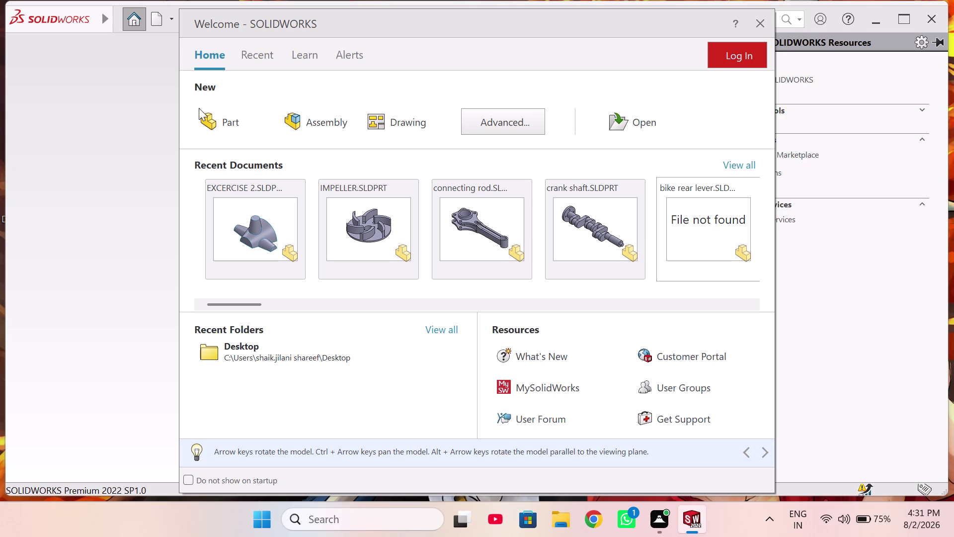
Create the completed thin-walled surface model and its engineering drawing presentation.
Create Part1 as a new blank part from the Welcome dialog and select its Top Plane.
click(221, 124)
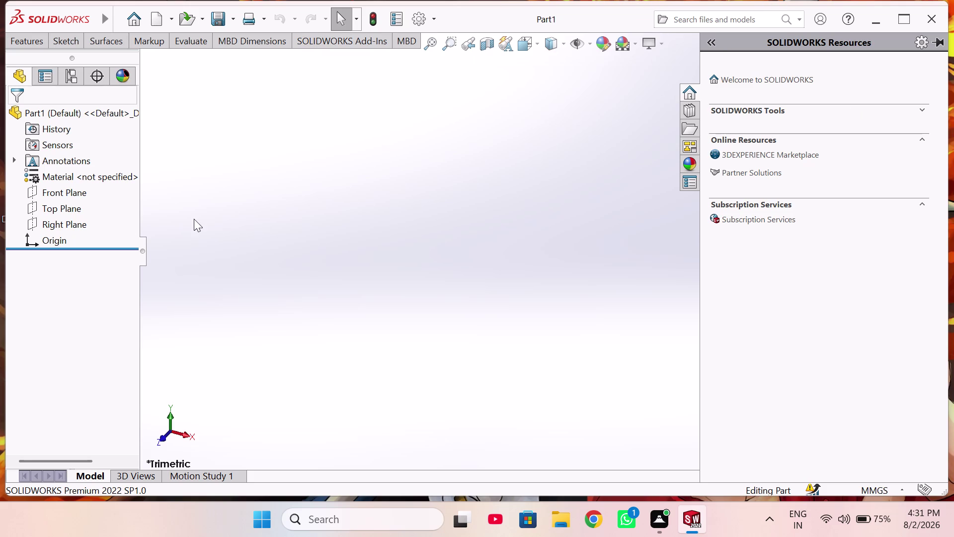
click(62, 210)
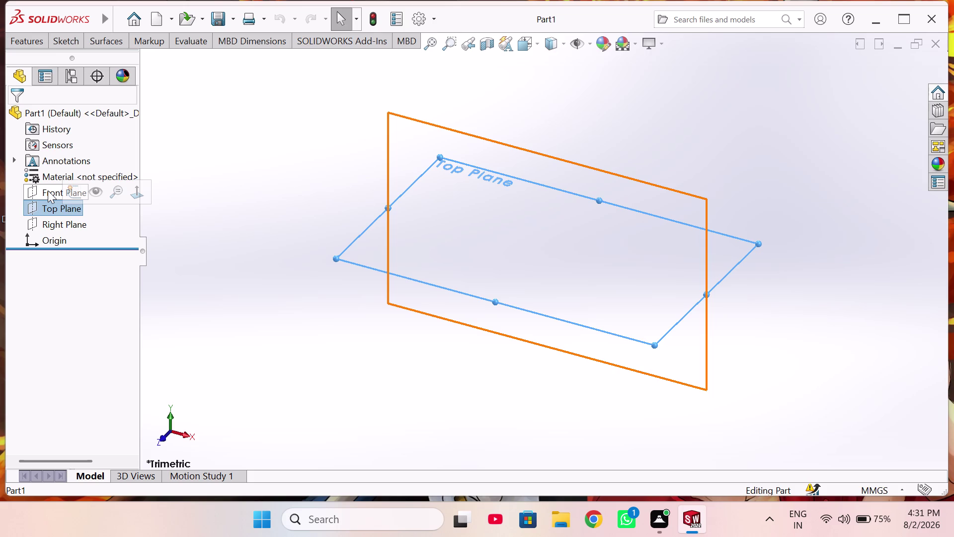
Bring up the surface-modelling commands while Part1's Top Plane stays selected.
click(110, 48)
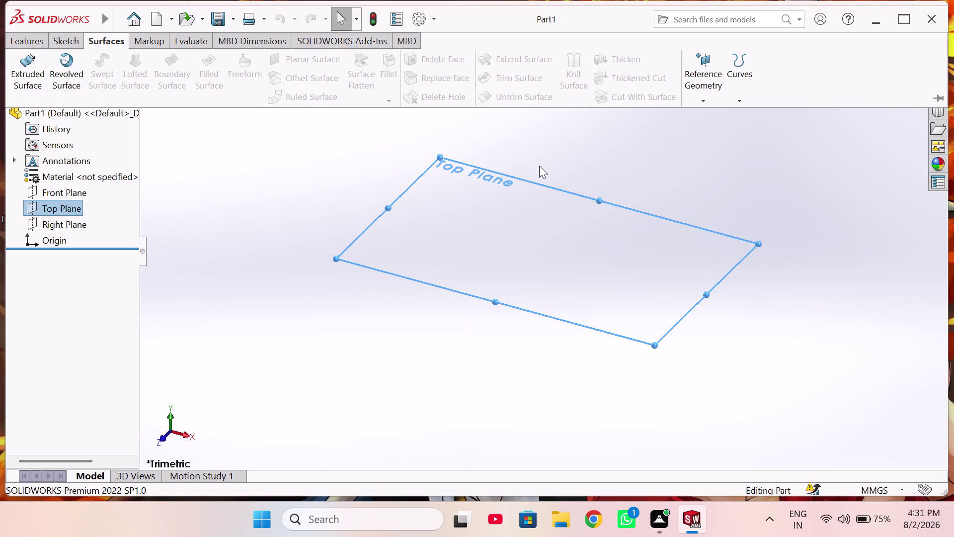
Start an empty Sketch1 on Part1's Right Plane, viewed face-on.
click(289, 218)
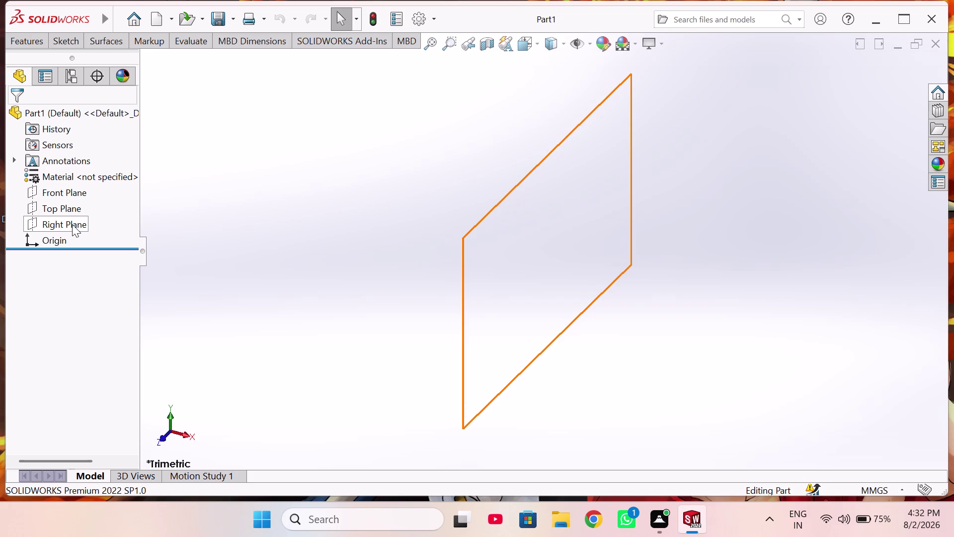
click(72, 224)
click(81, 202)
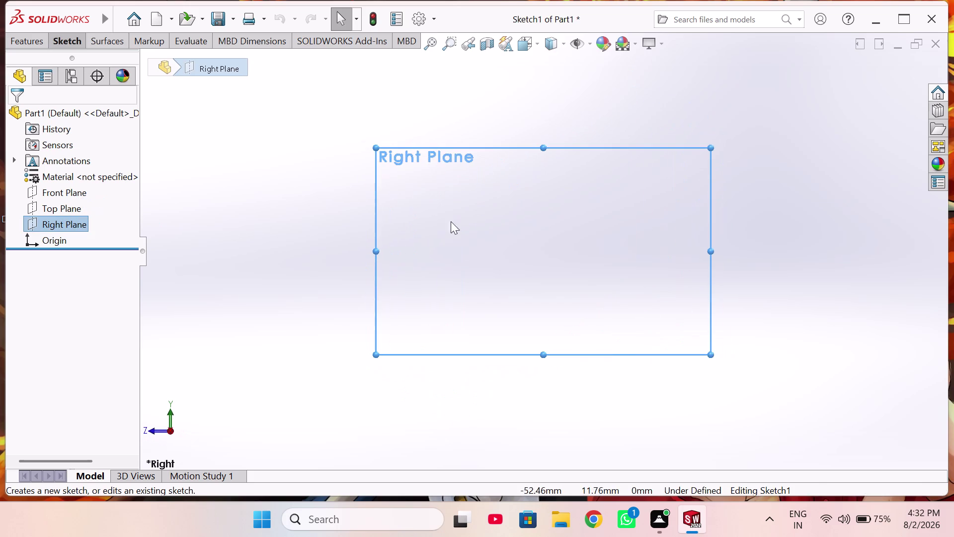